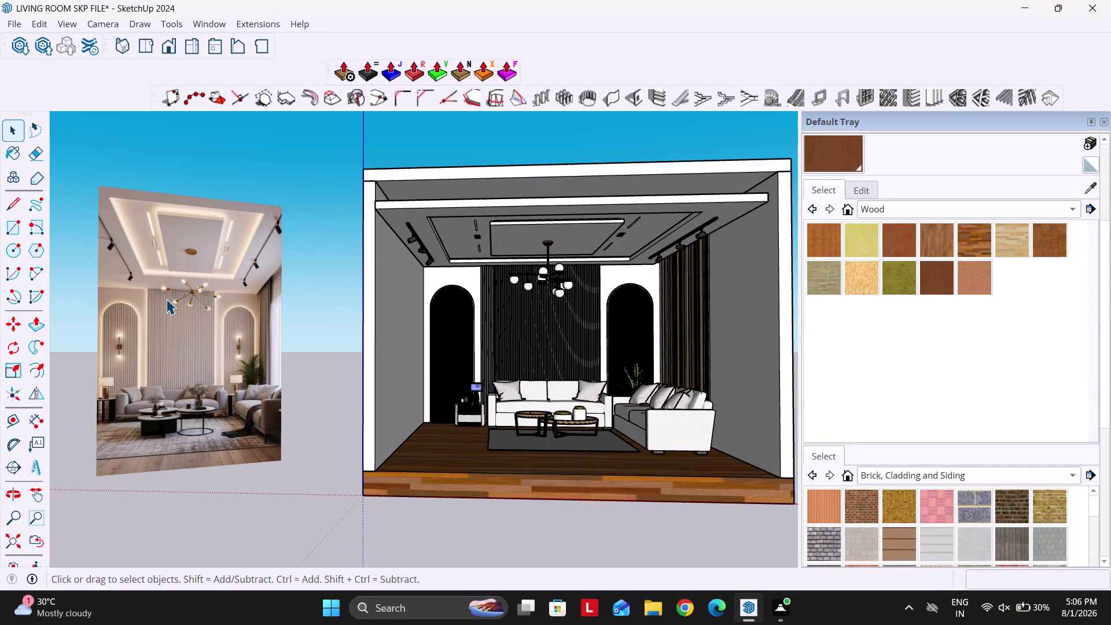
Zoom out from the living room model to view the whole interior.
scroll(right, 3)
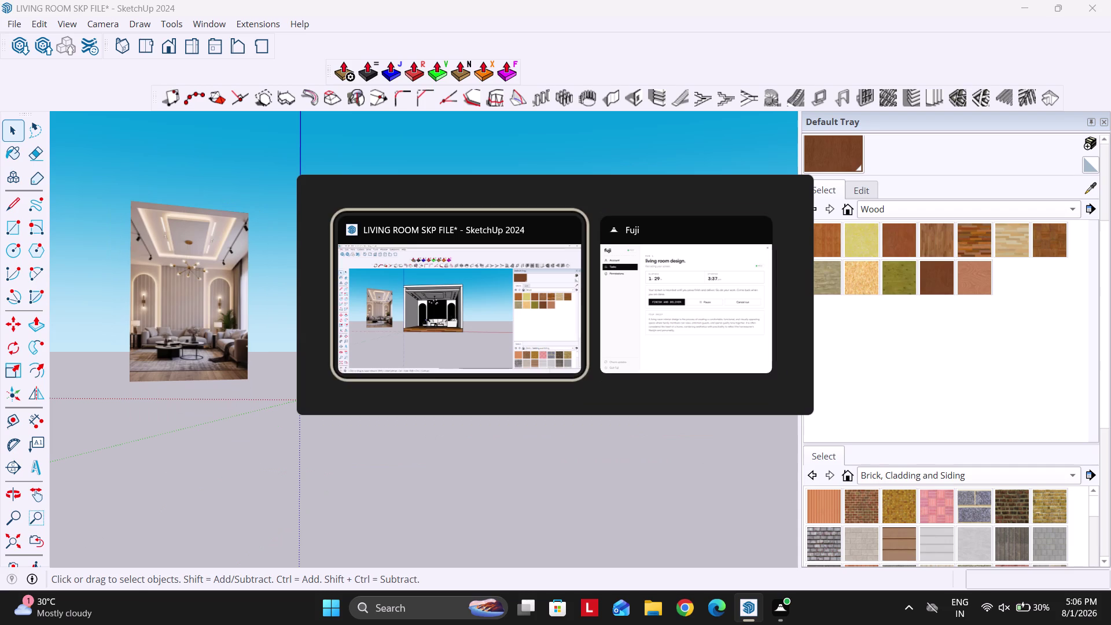